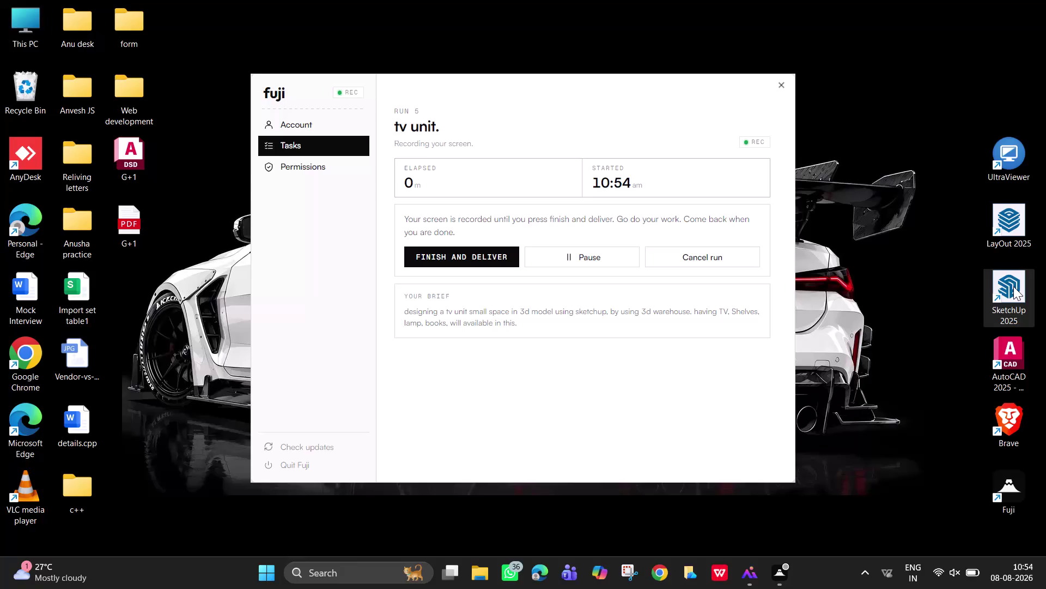
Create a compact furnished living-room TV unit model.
Launch SketchUp 2025 from its desktop shortcut, retrying until it starts.
double_click(1014, 286)
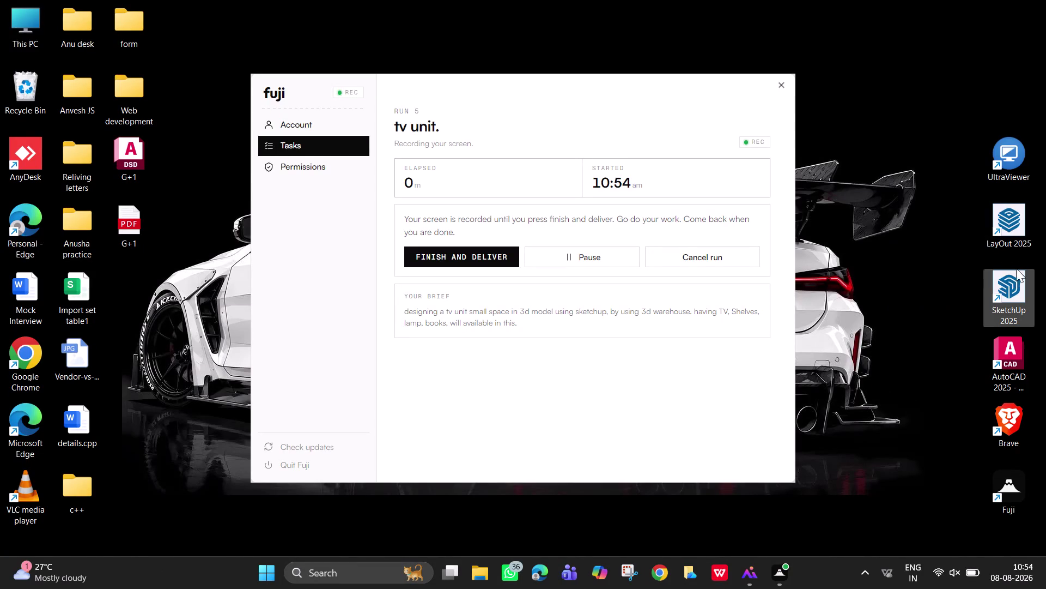
double_click(1009, 290)
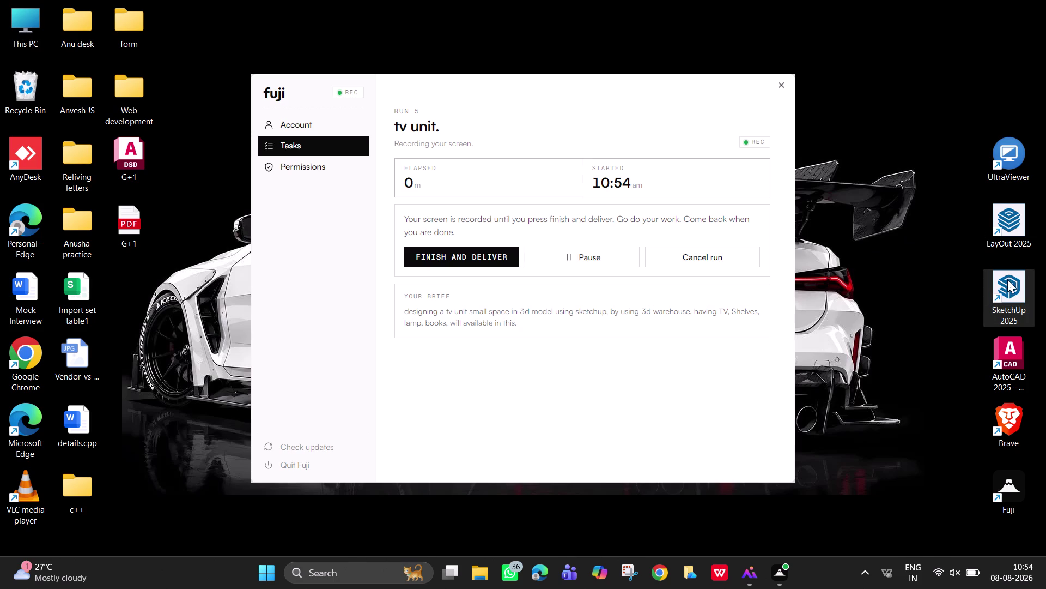
double_click(1010, 287)
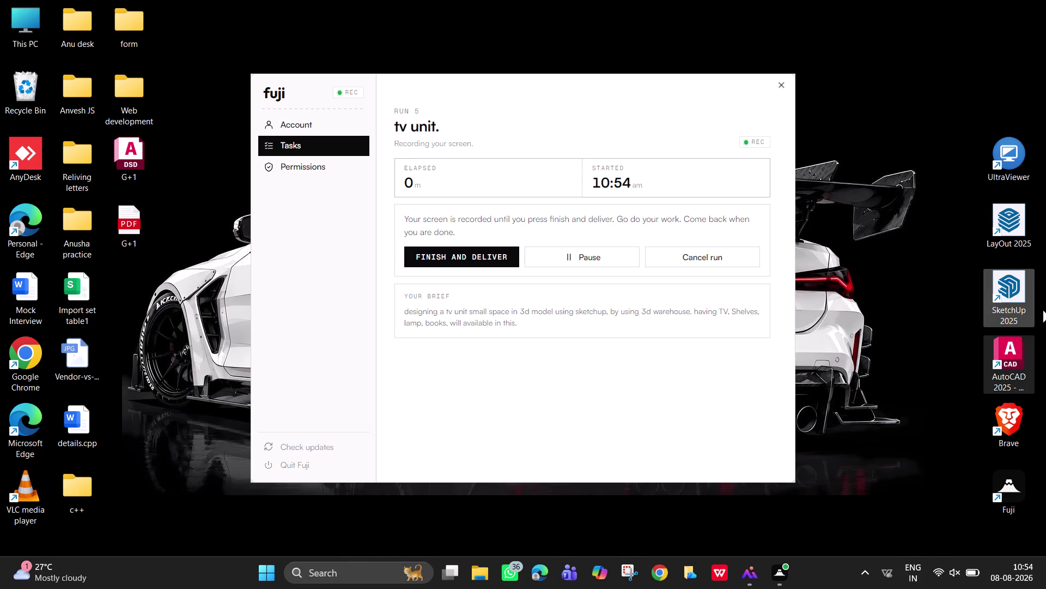
double_click(1014, 292)
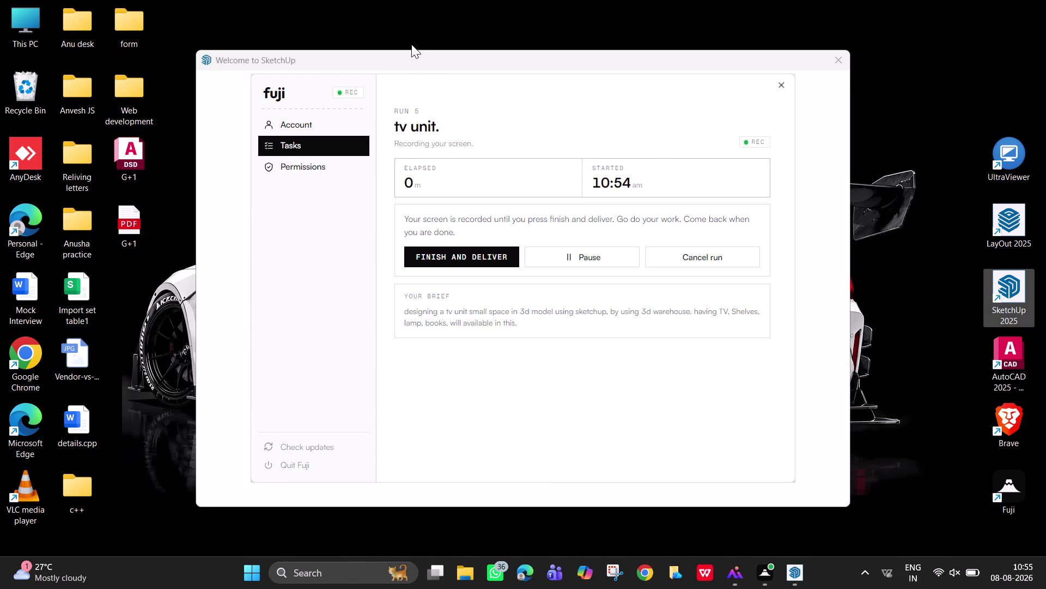
Close the duplicate welcome windows and start a model from the Simple (Inches) template.
click(424, 59)
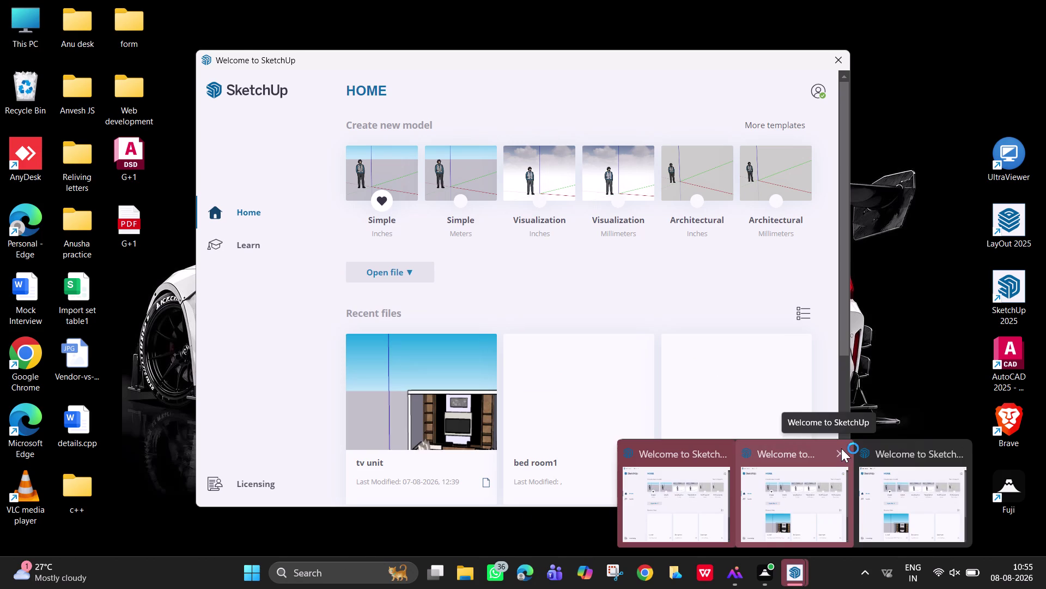
click(841, 448)
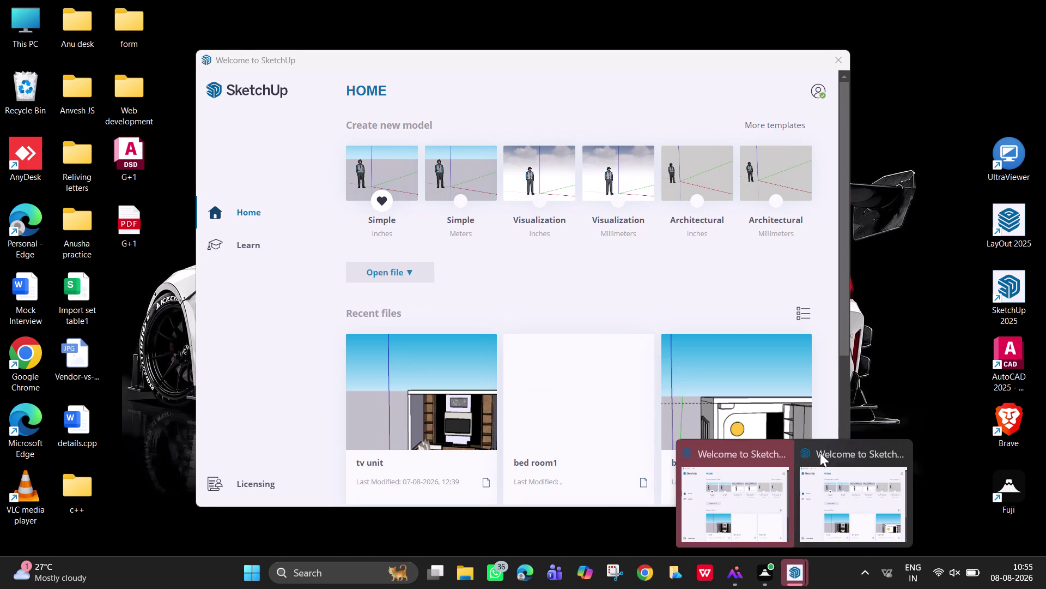
click(777, 455)
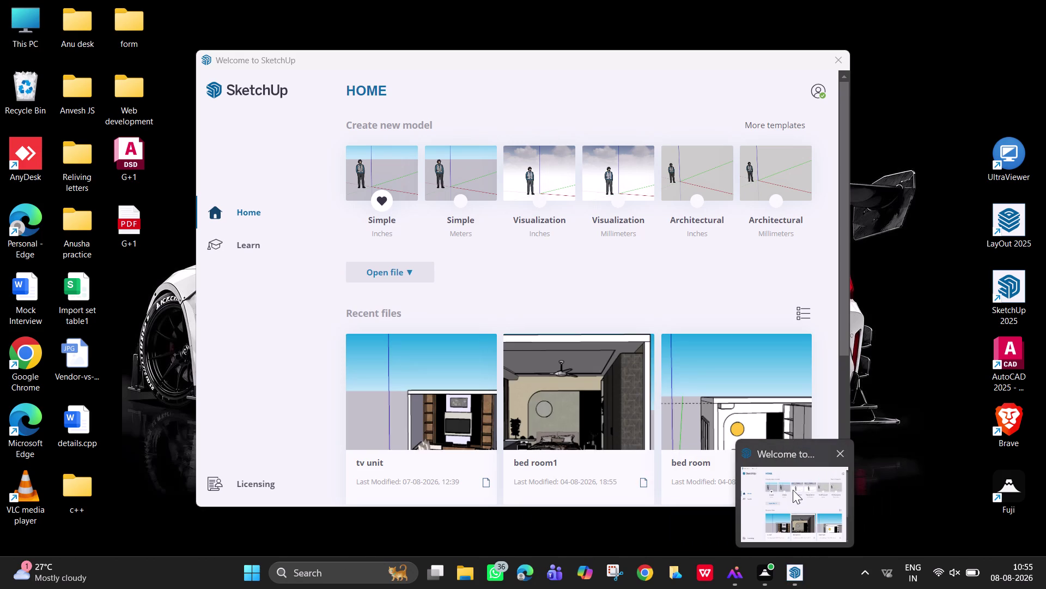
click(793, 490)
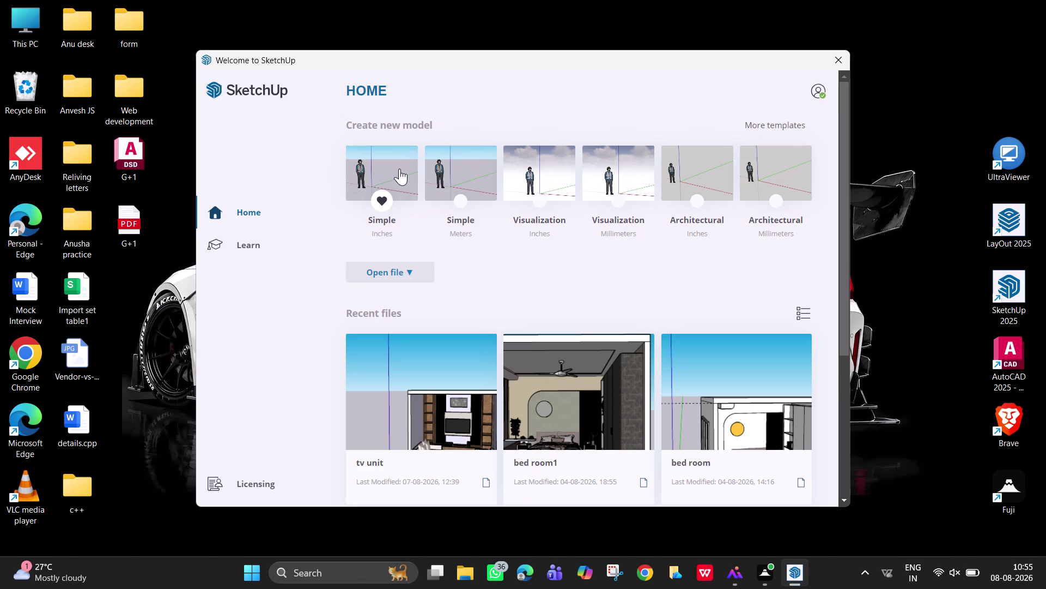
click(400, 168)
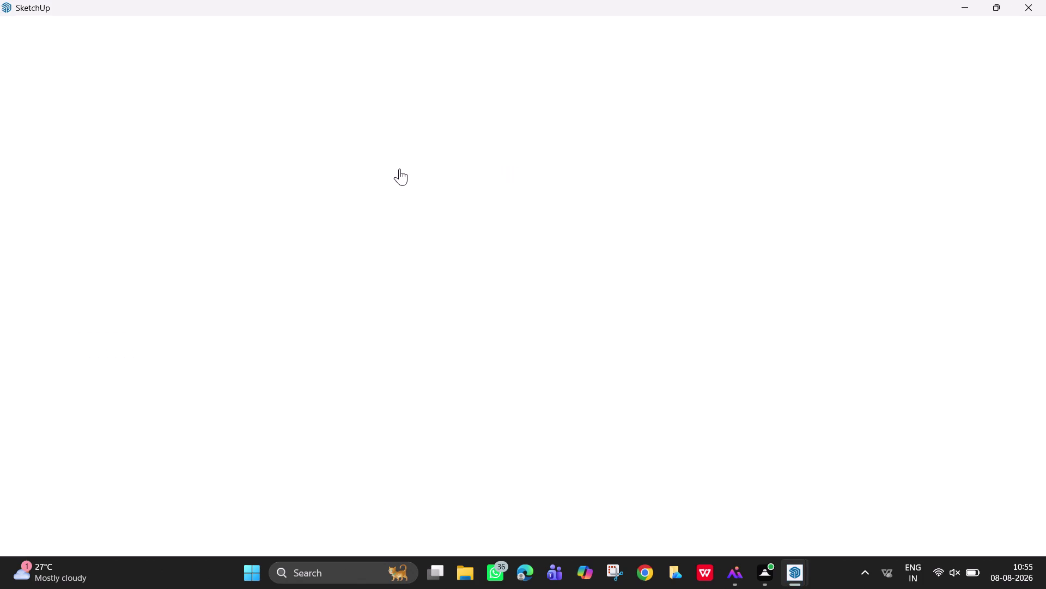